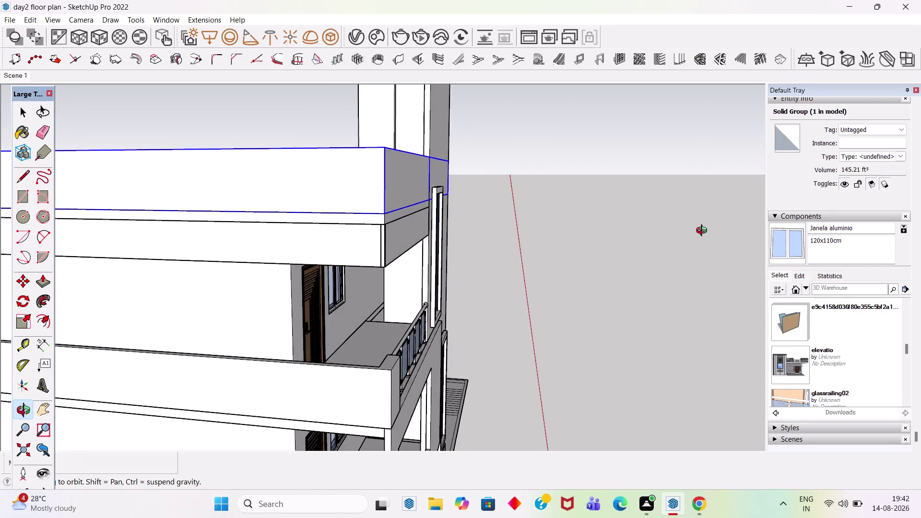
Orbit and zoom around the glass balcony railing, then turn the view to face the upper parapet band.
scroll(up, 3)
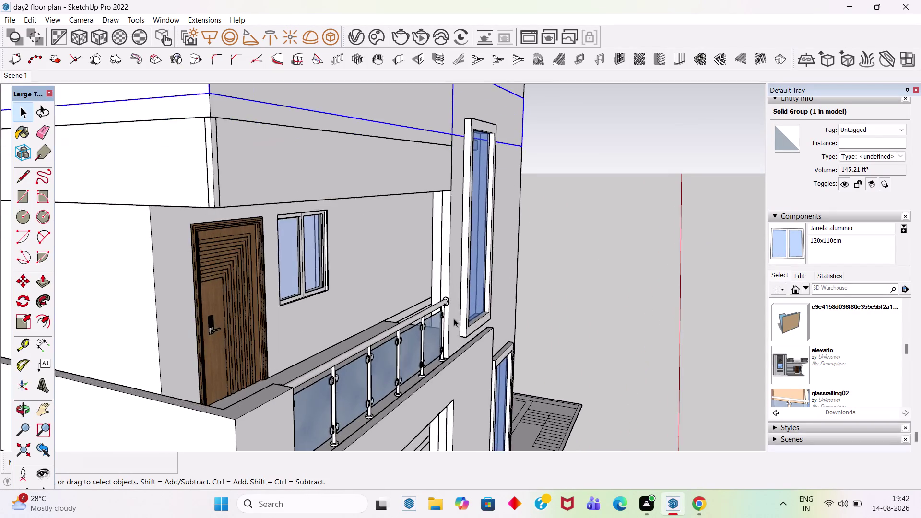
scroll(up, 3)
middle_drag(480, 295, 519, 330)
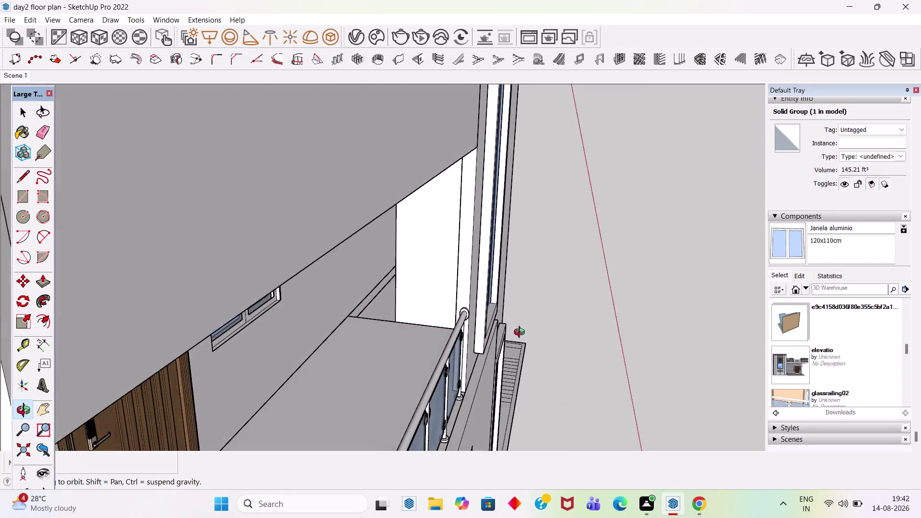
middle_drag(519, 330, 491, 210)
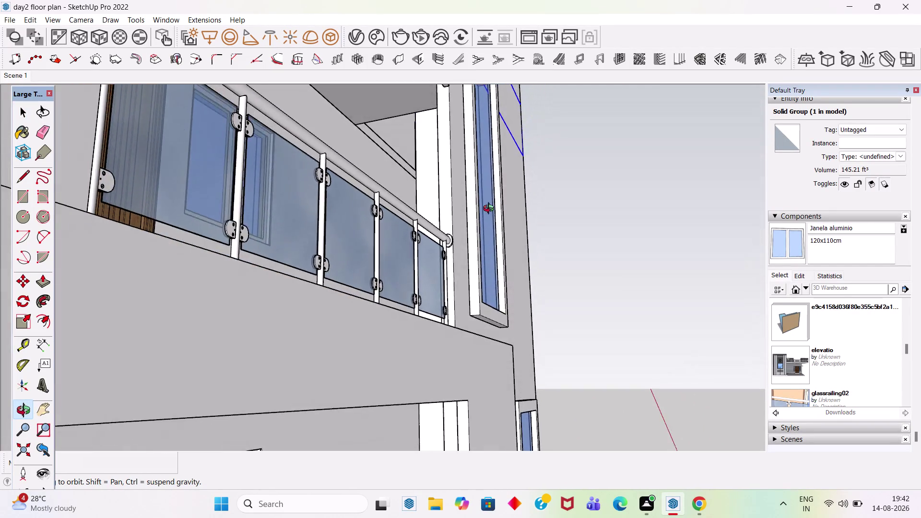
middle_drag(491, 209, 470, 266)
scroll(down, 3)
scroll(down, 3)
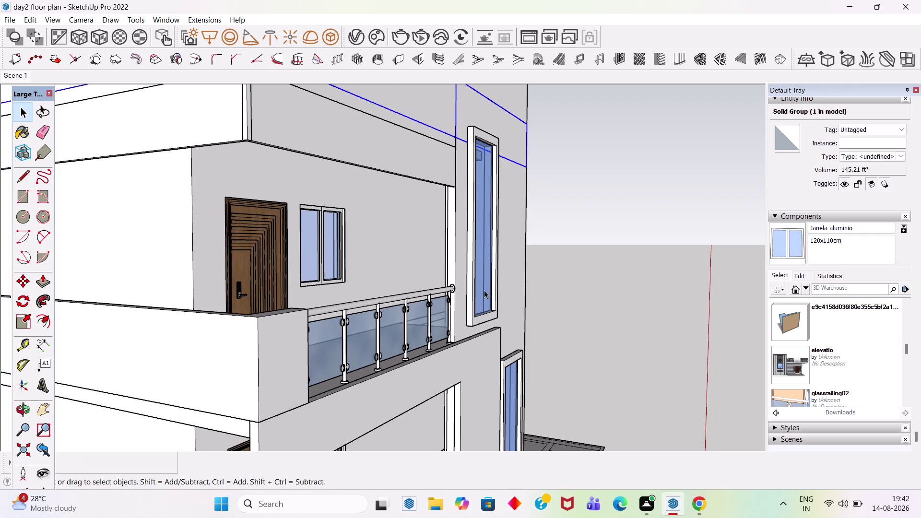
scroll(down, 3)
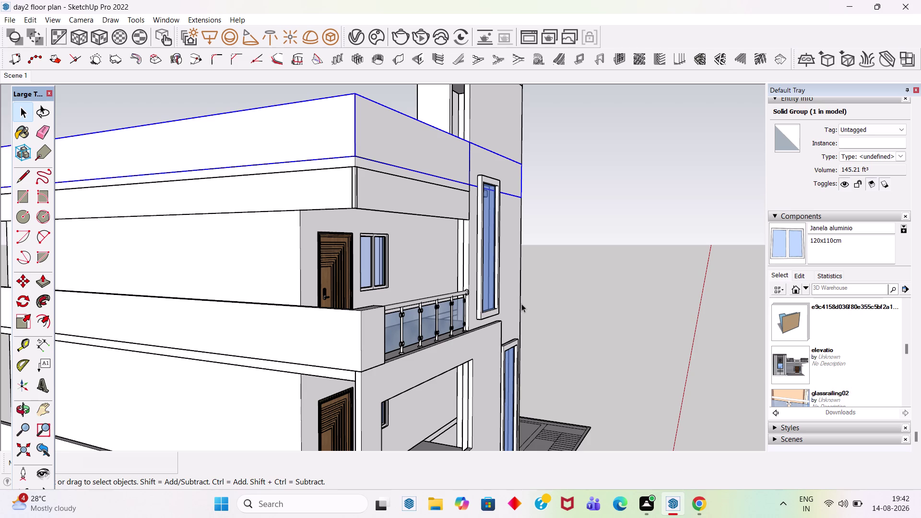
middle_drag(569, 265, 543, 268)
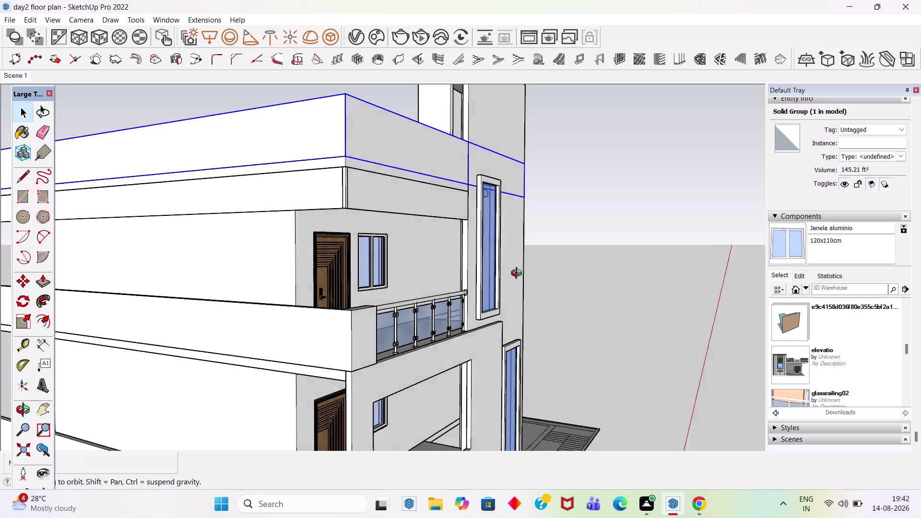
middle_drag(542, 269, 395, 302)
With Tape Measure, place guides along the parapet's lower edge and vertically across the band, then return to Select.
key(t)
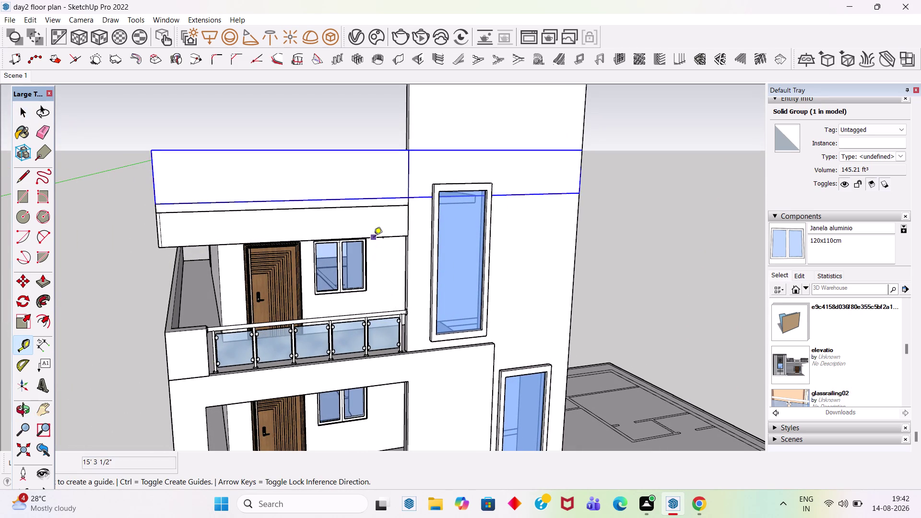
click(374, 238)
click(371, 207)
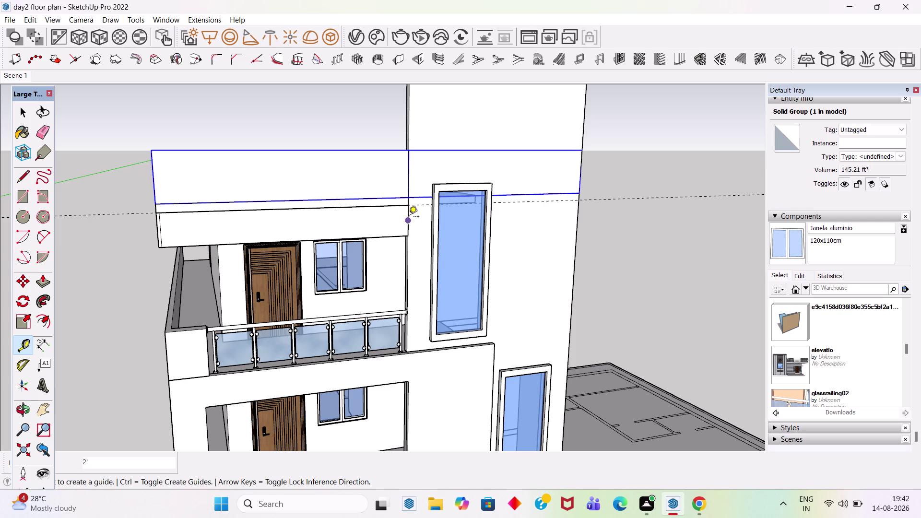
click(409, 181)
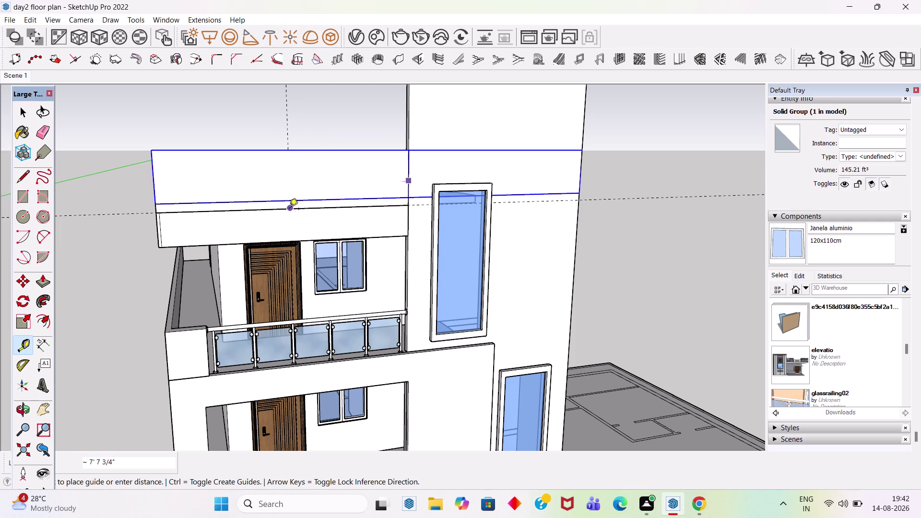
click(293, 242)
key(space)
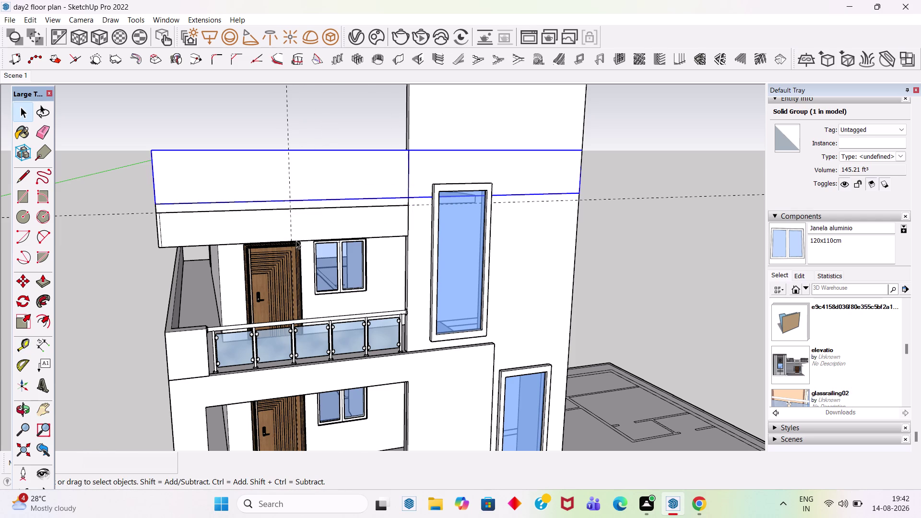